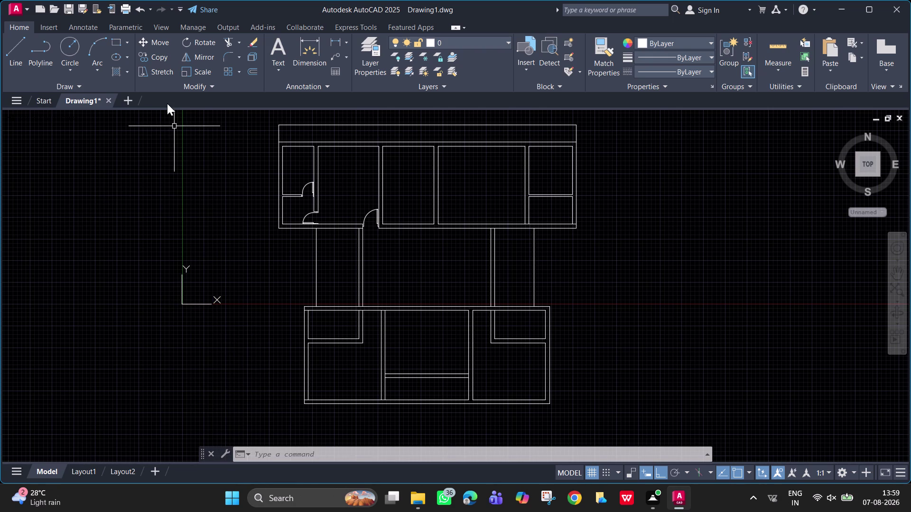
drag(203, 128, 265, 180)
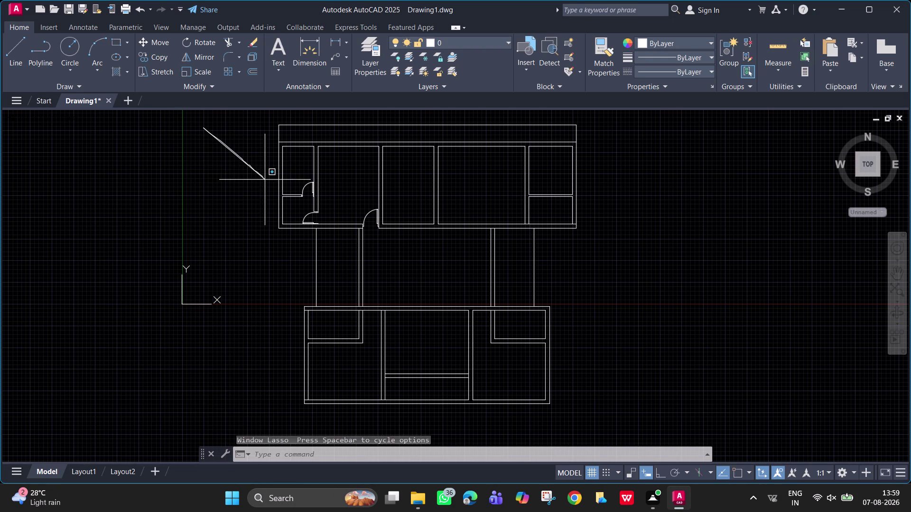
drag(265, 180, 211, 197)
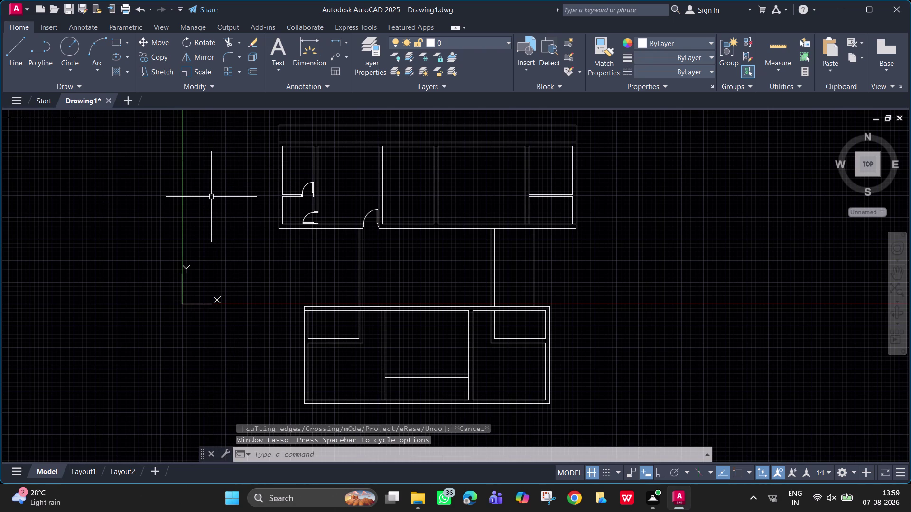